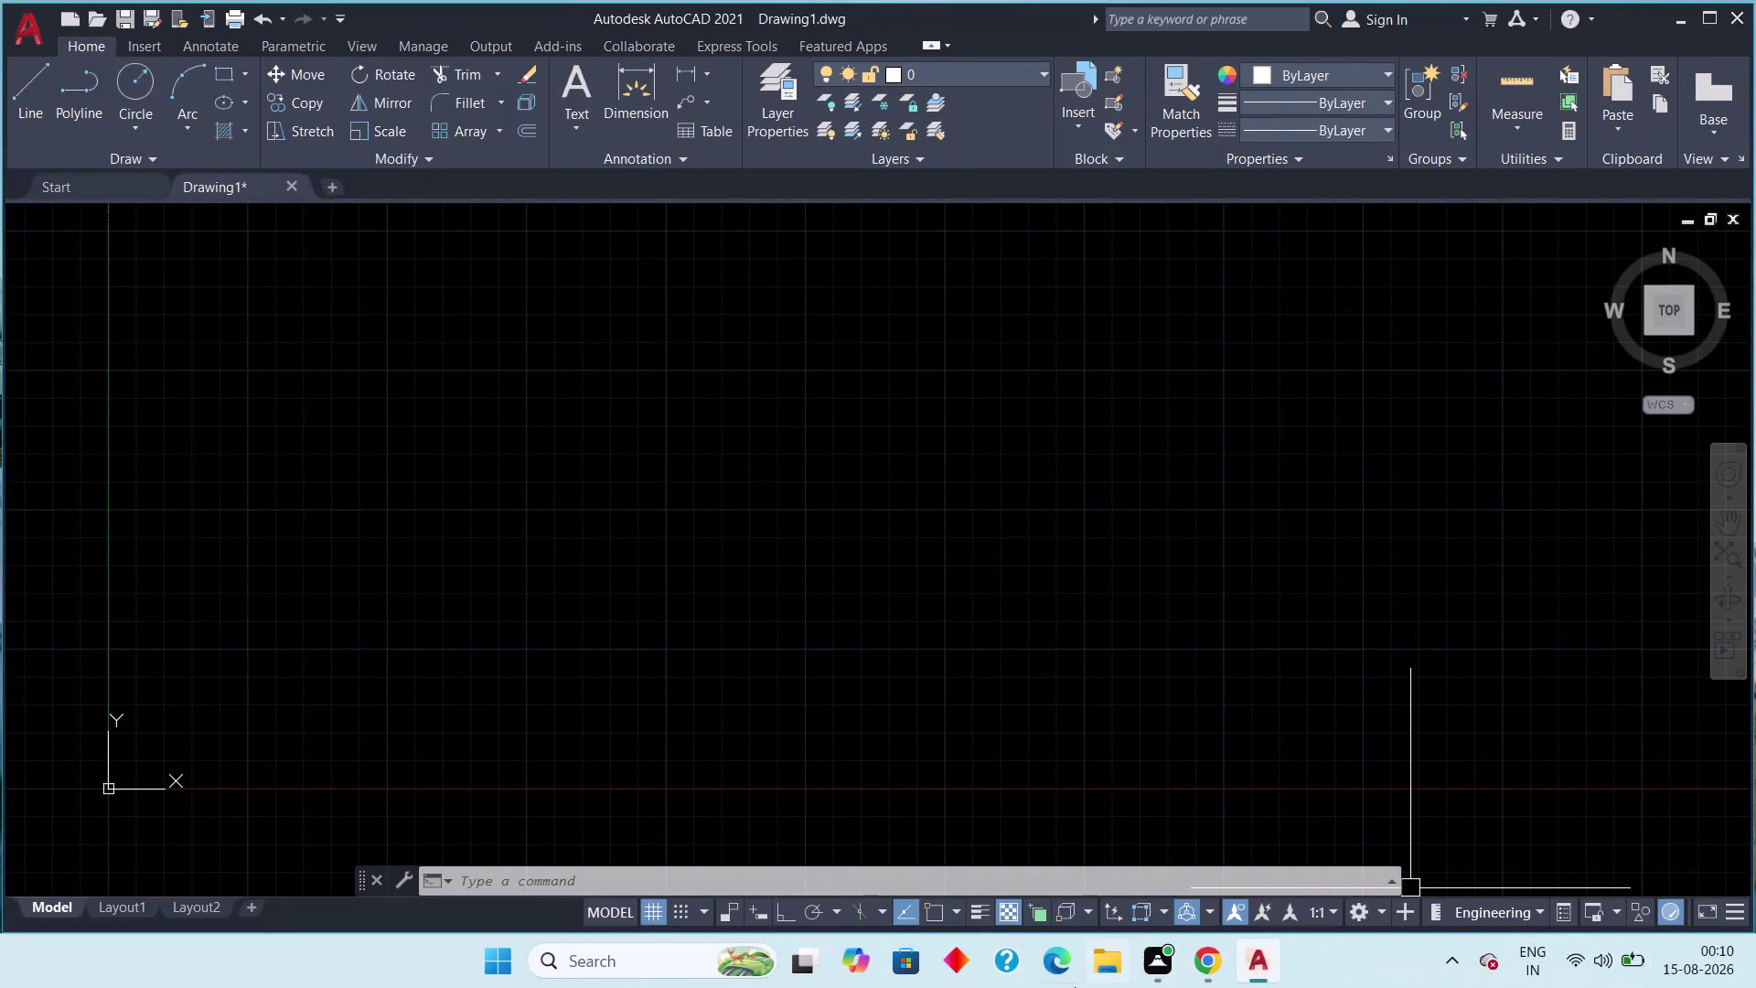
Open File Explorer's Home page and scroll its recent files list, including Internship 12 aug.
click(1113, 963)
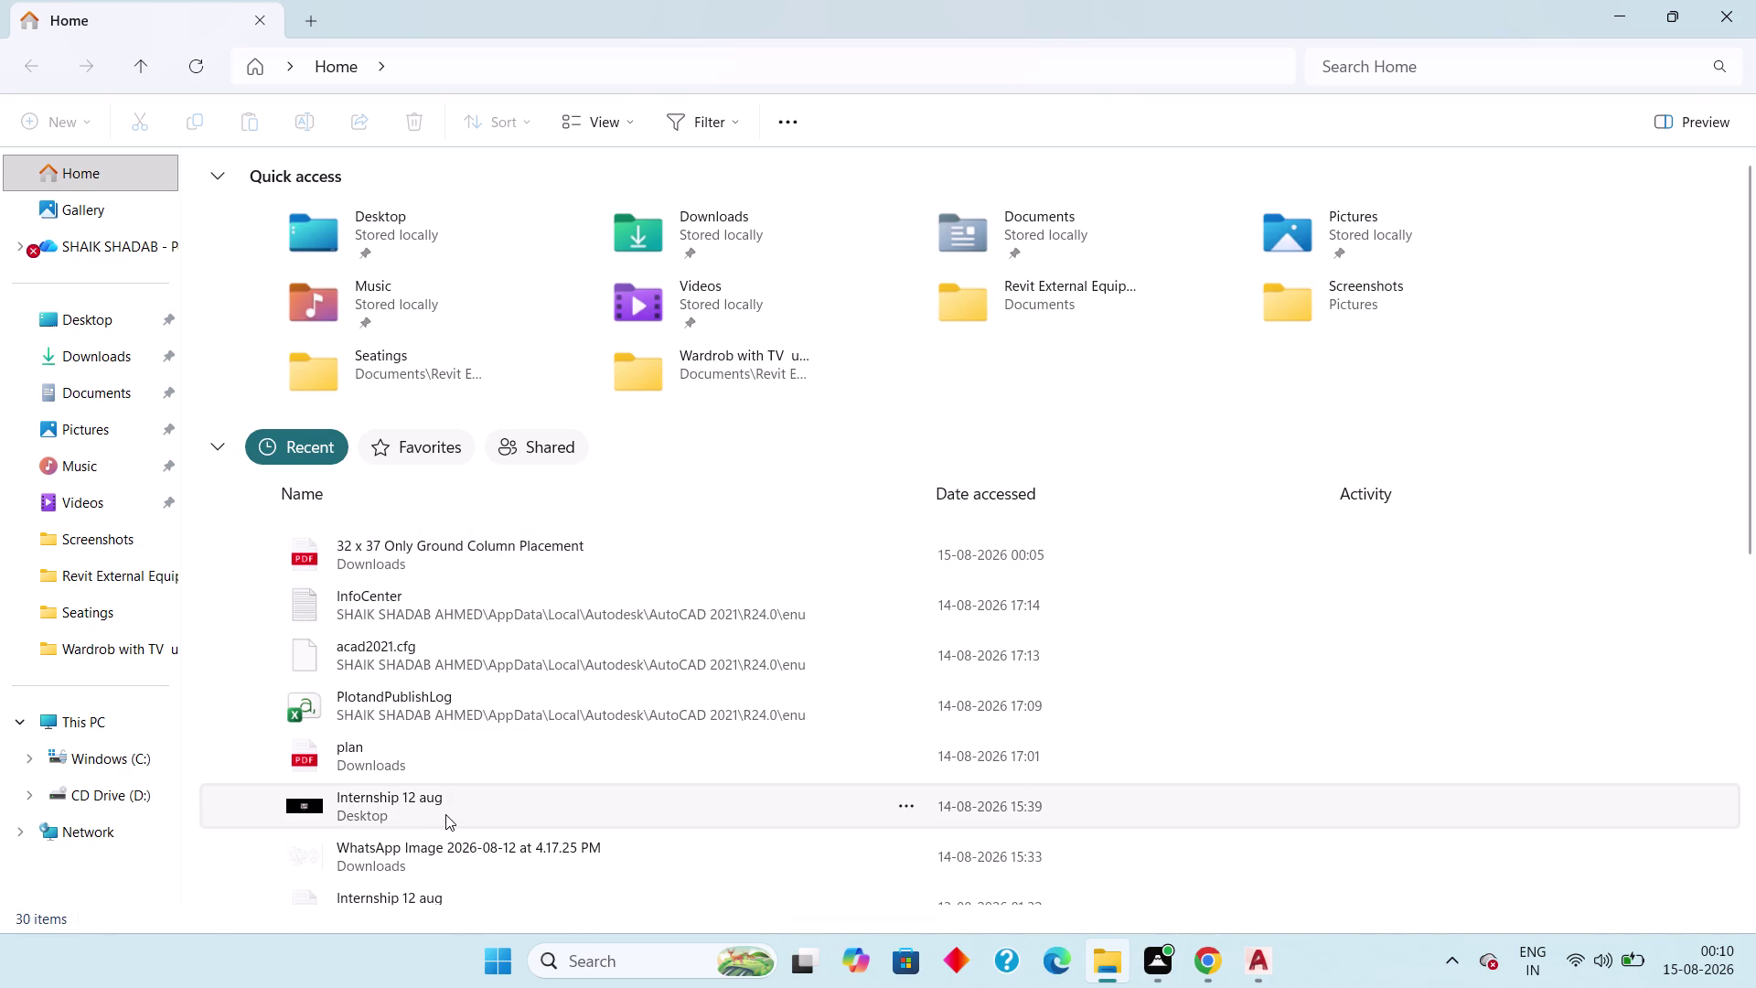
scroll(down, 3)
scroll(up, 3)
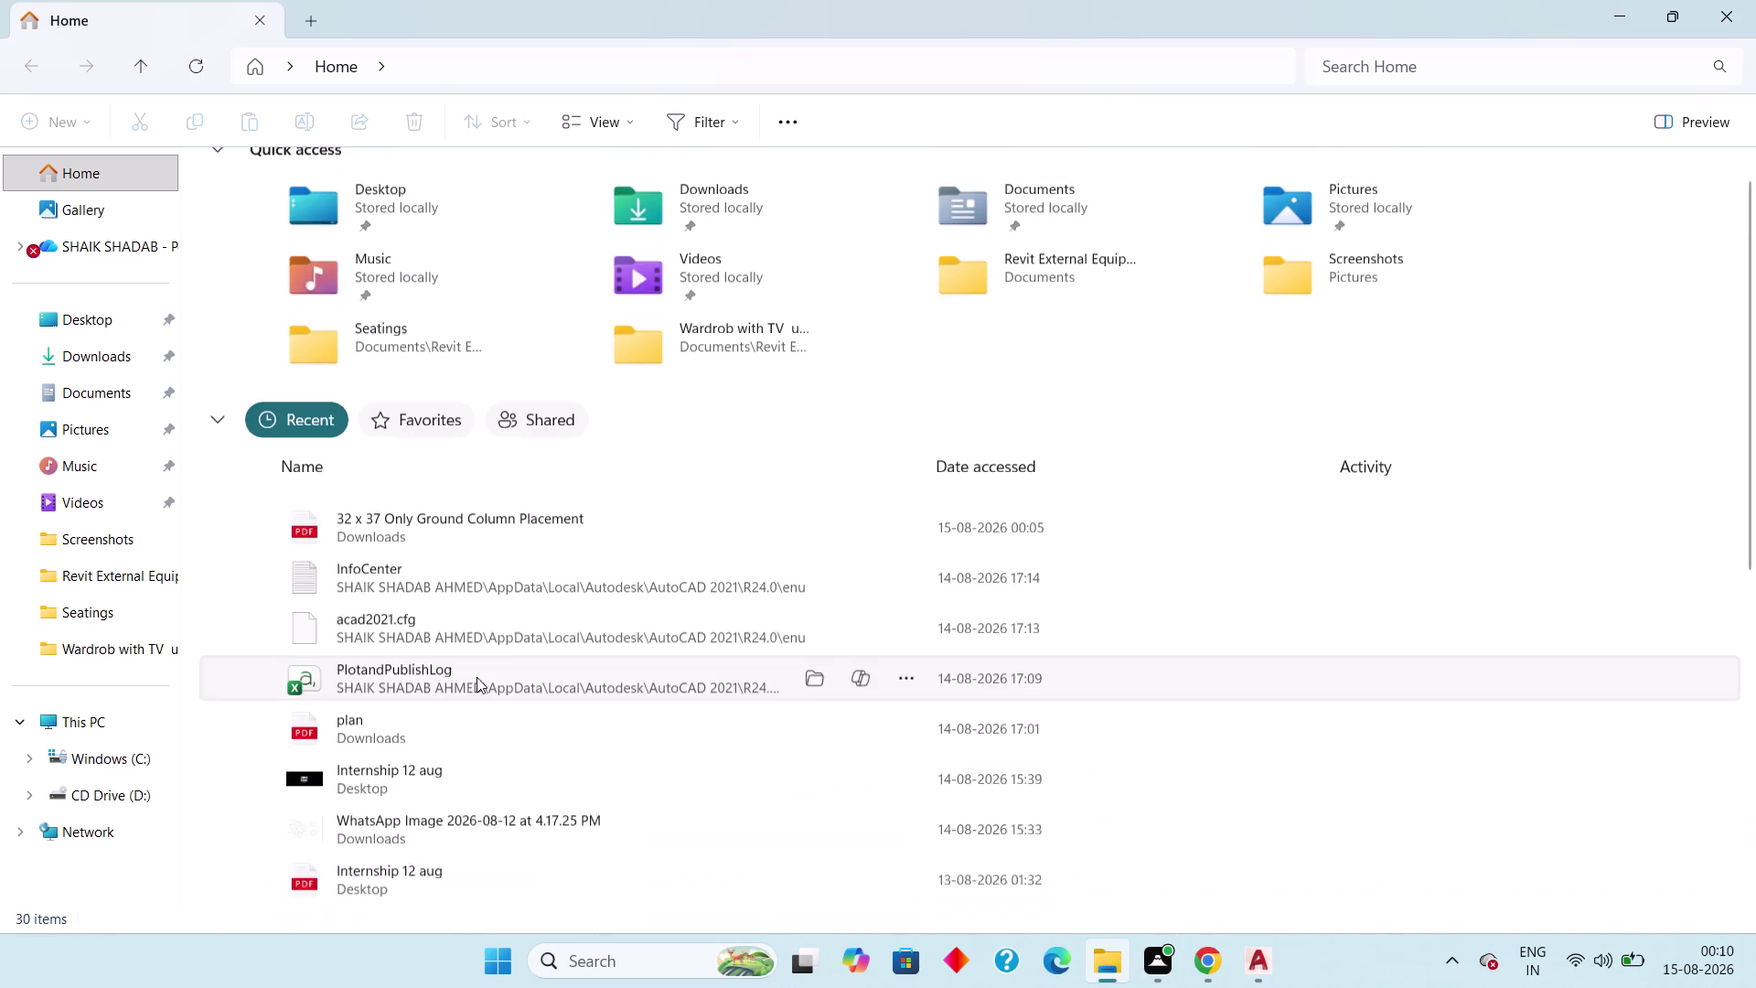